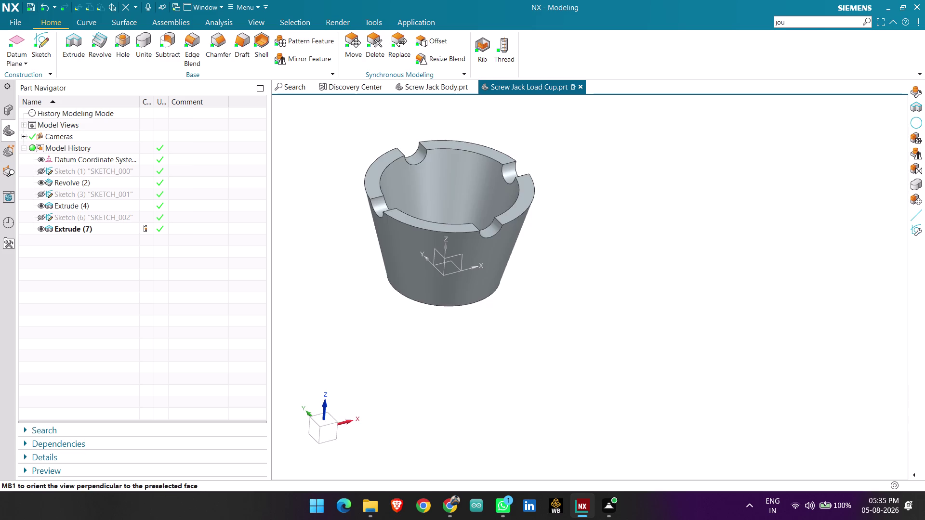
Orbit the load cup so its underside and central bottom hole face the viewer.
key(End)
middle_drag(749, 285, 728, 298)
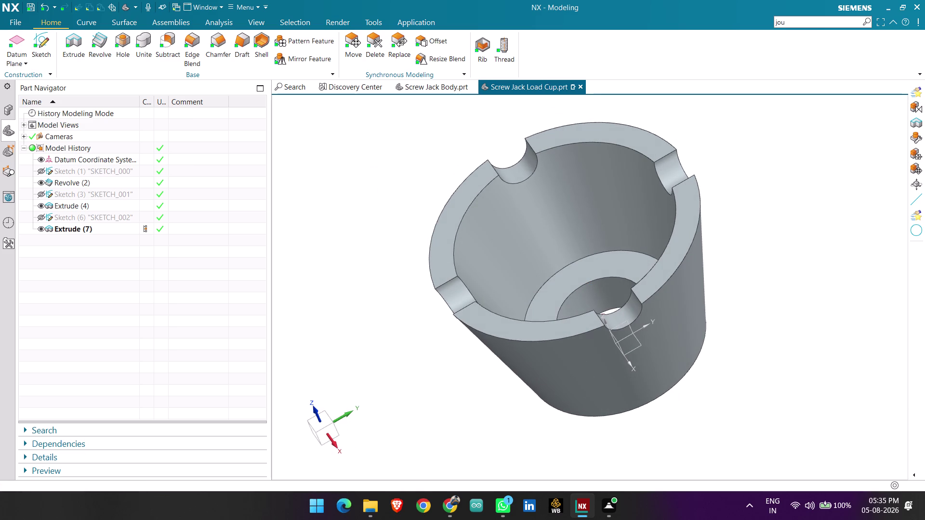
middle_drag(776, 272, 771, 286)
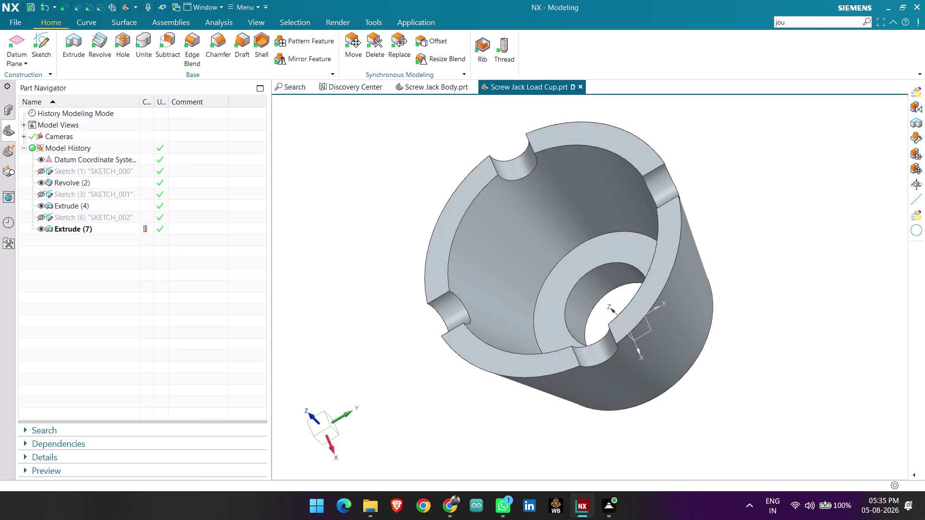
click(18, 26)
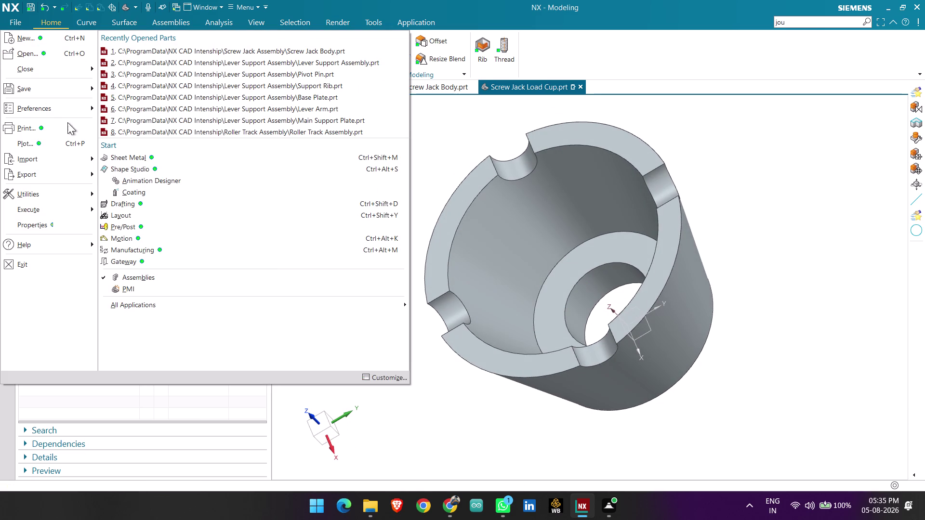
Export the current display as PDF 'Admin_Screw Jack Load Cup' to the Screw Jack Assembly folder.
click(148, 174)
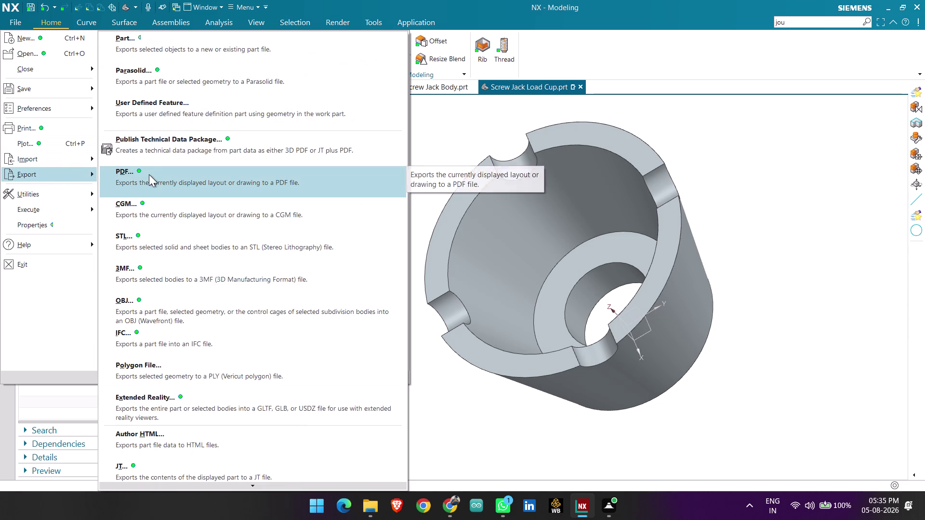
click(150, 317)
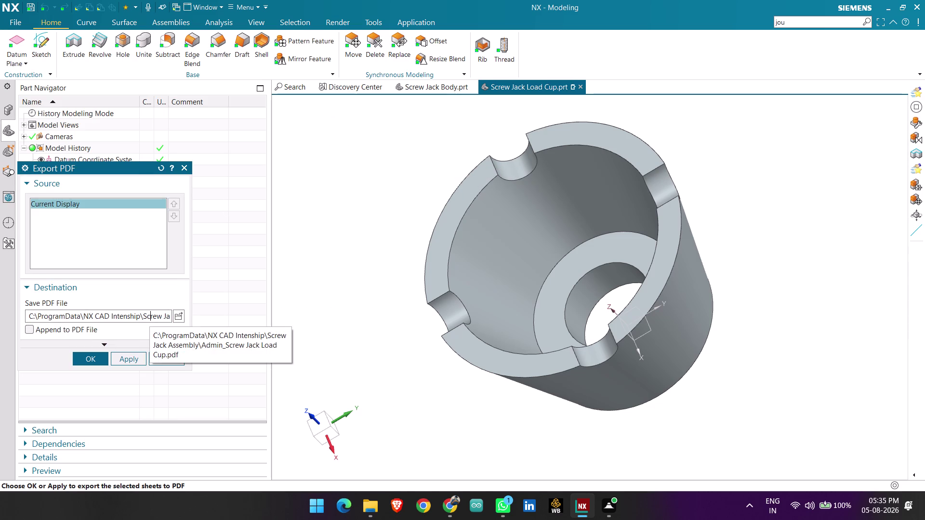
key(Right)
key(Right)
key(Right)
key(Right)
key(Right)
key(Right)
key(Right)
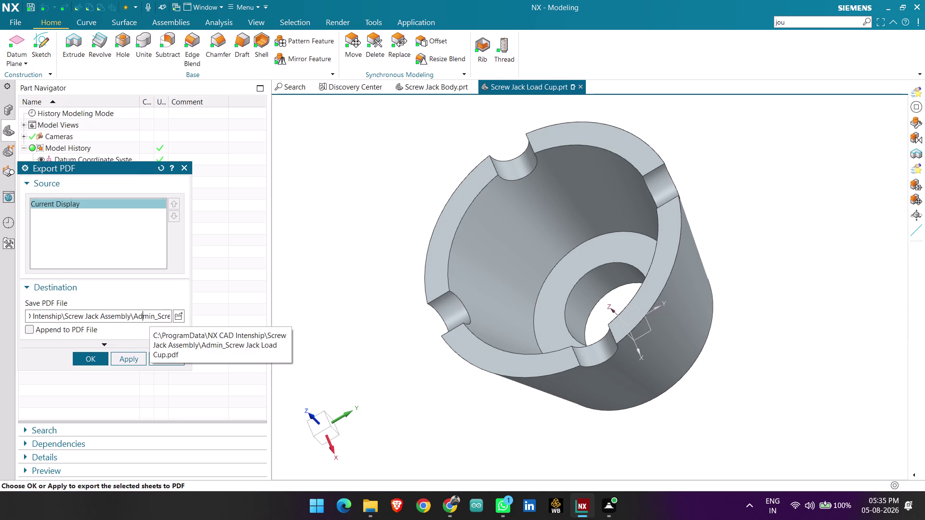
key(Right)
key(Right)
key(Right)
key(Right)
key(BackSpace)
key(BackSpace)
key(BackSpace)
key(BackSpace)
key(BackSpace)
key(BackSpace)
click(86, 360)
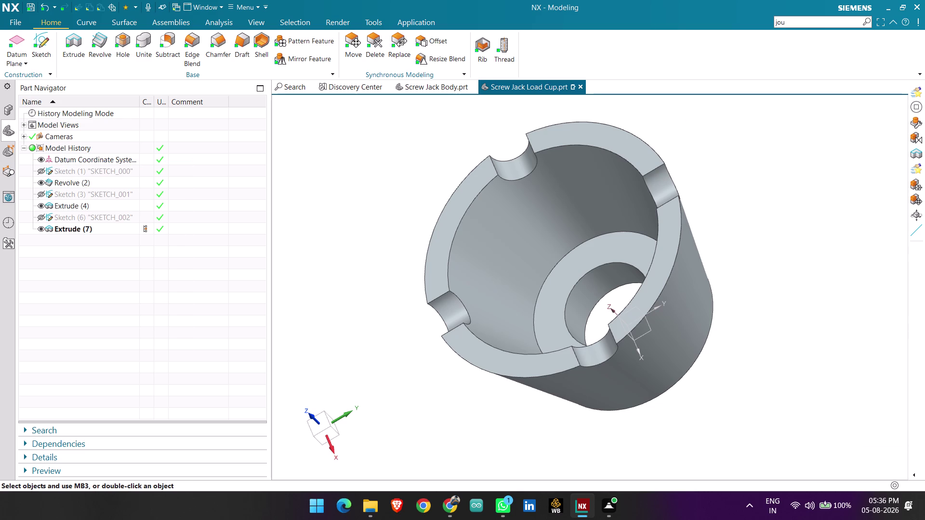
Stop the journal recording and save the Screw Jack Load Cup part with Ctrl+S.
click(787, 19)
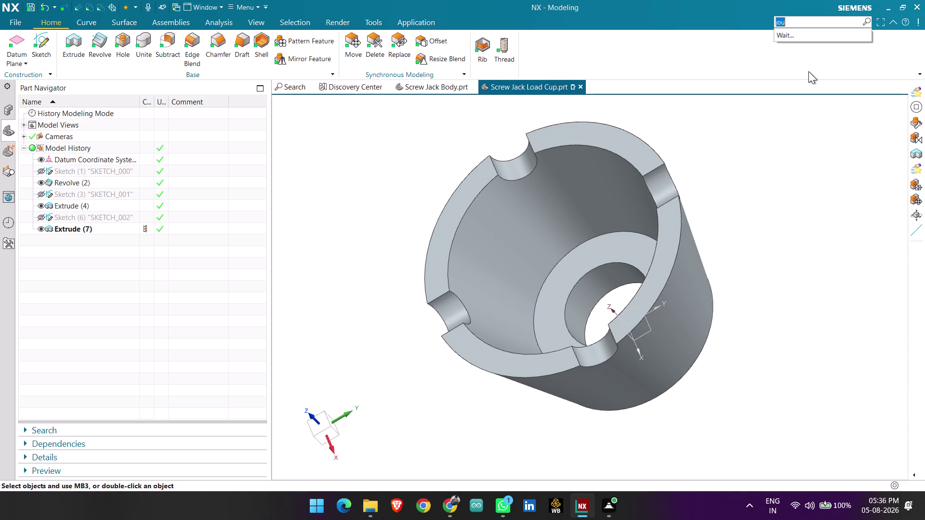
click(840, 158)
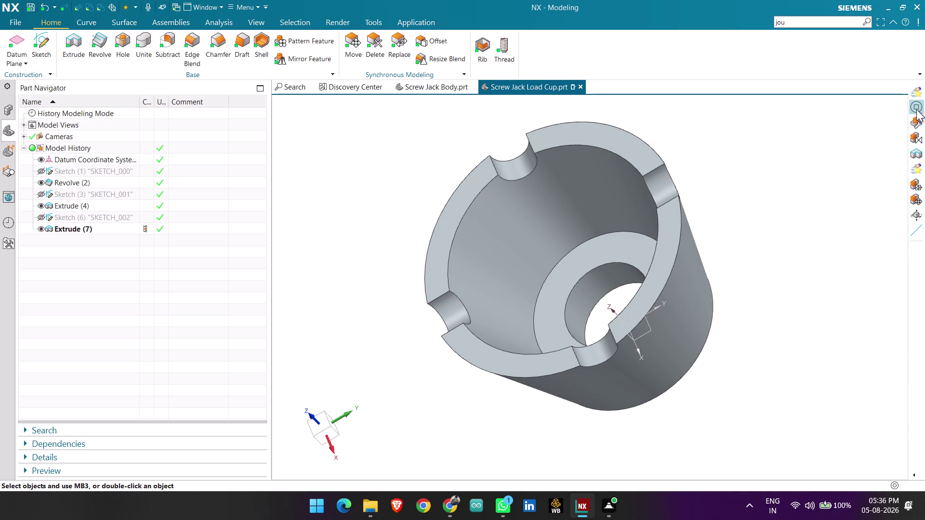
click(916, 109)
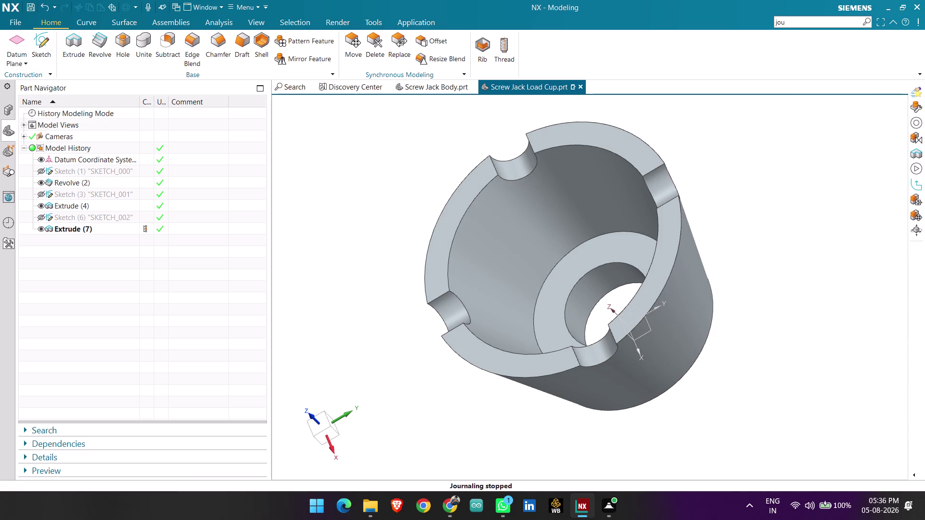
key(ctrl+s)
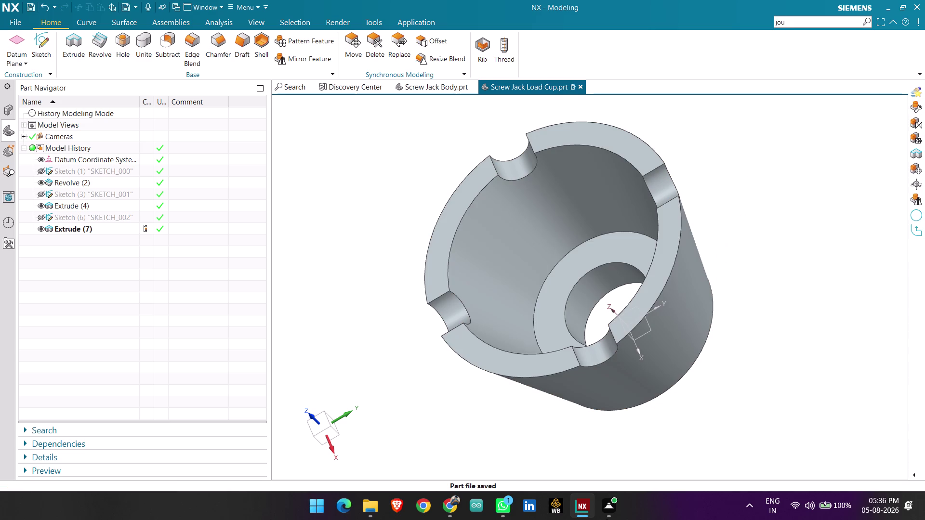